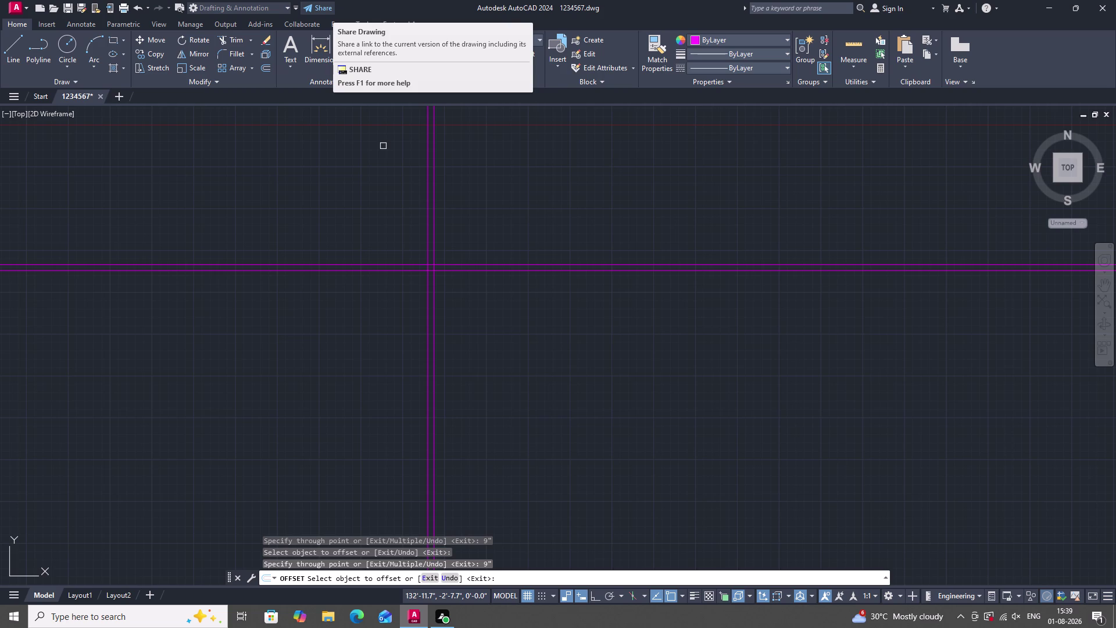
scroll(down, 3)
scroll(up, 3)
scroll(down, 3)
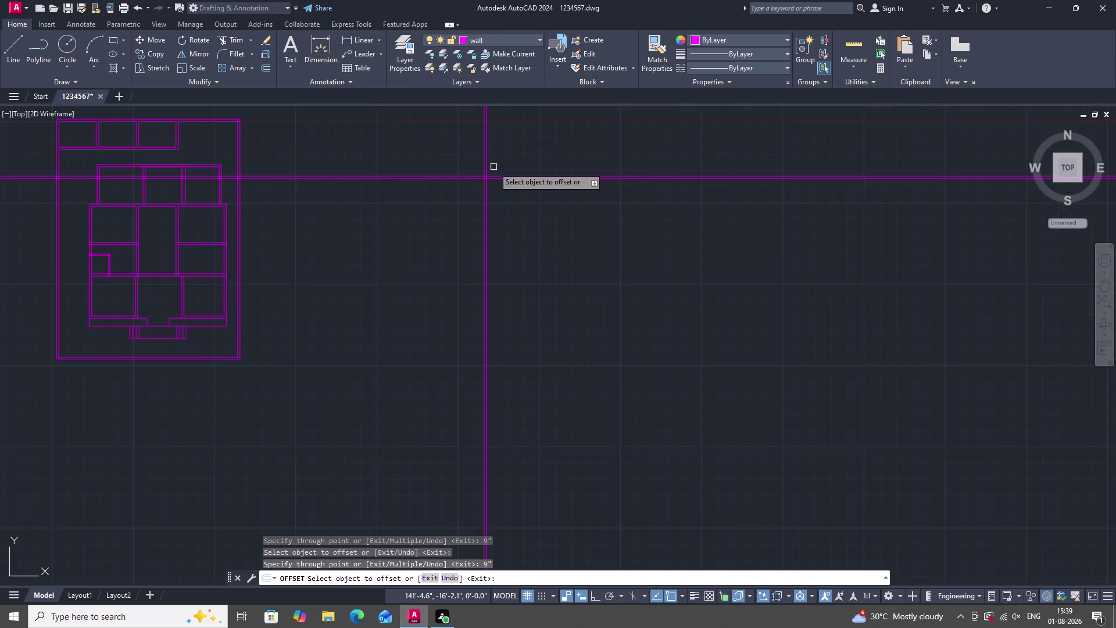
scroll(up, 3)
scroll(up, 3)
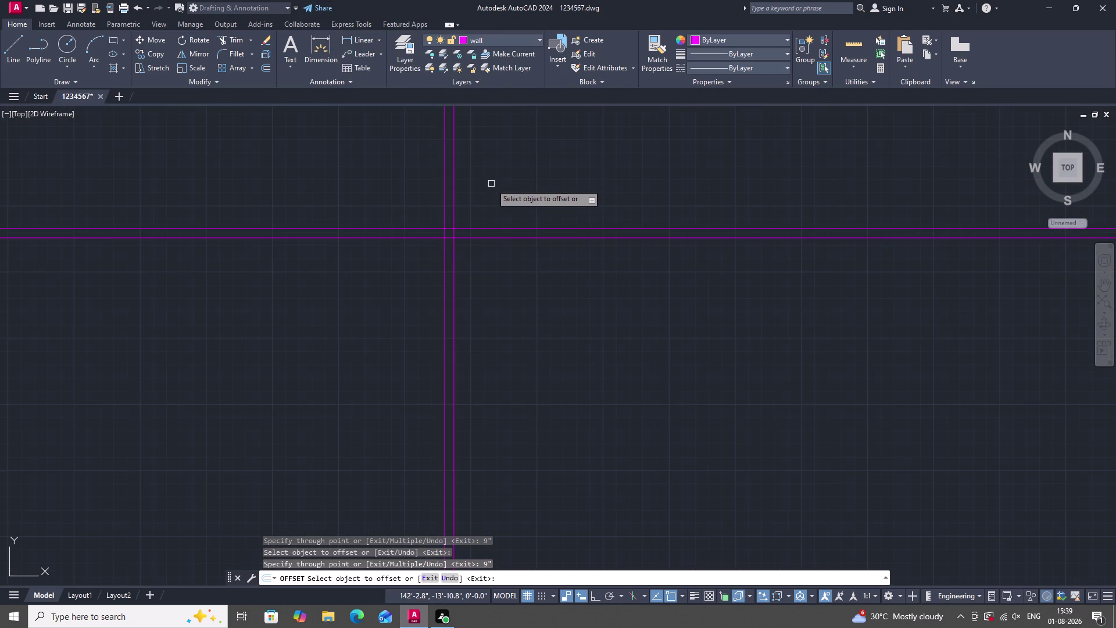